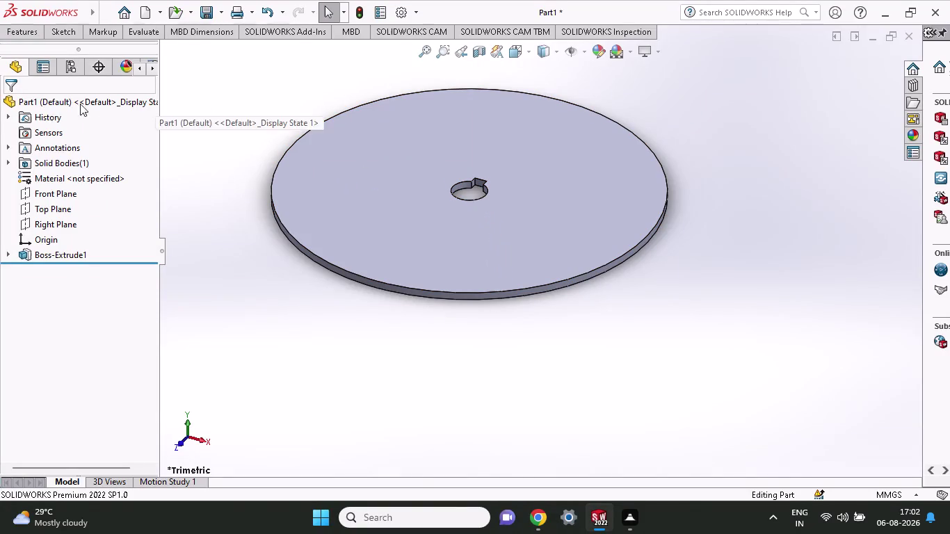
Start a new sketch on the Top Plane.
right_click(44, 213)
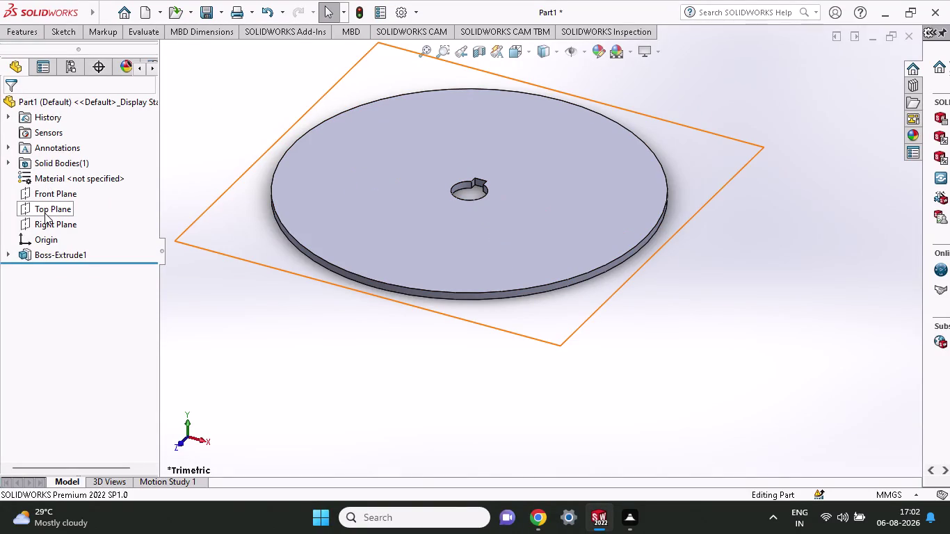
click(54, 197)
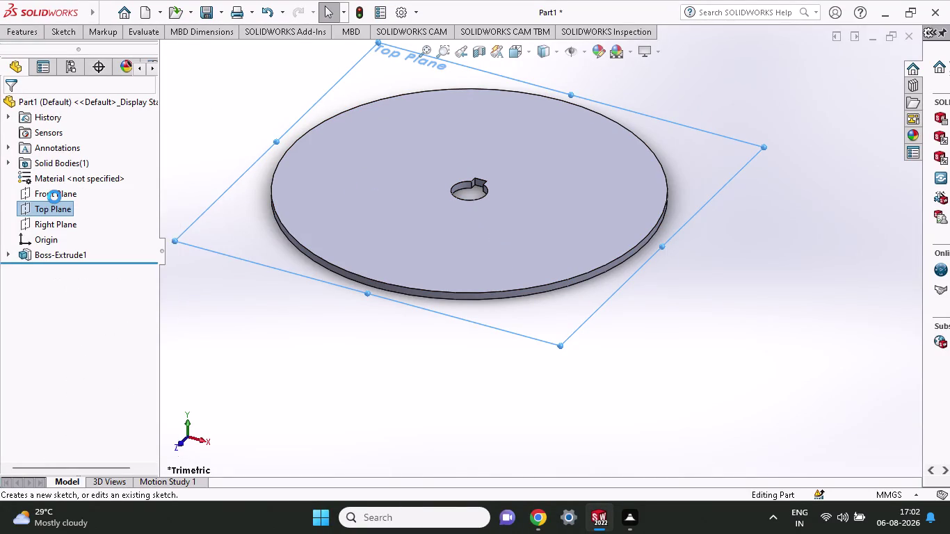
click(60, 32)
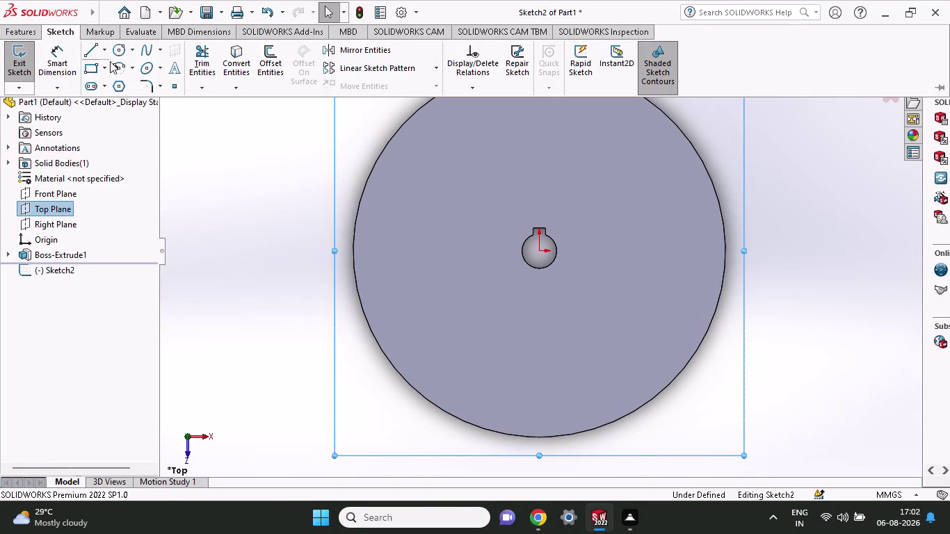
Draw a circle centred on the disc's origin and select it for dimensioning.
click(114, 56)
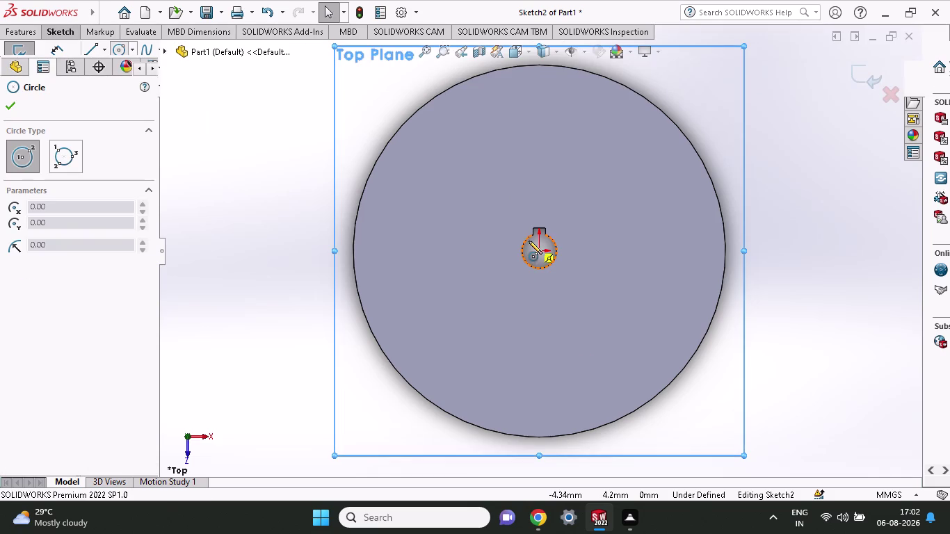
click(539, 250)
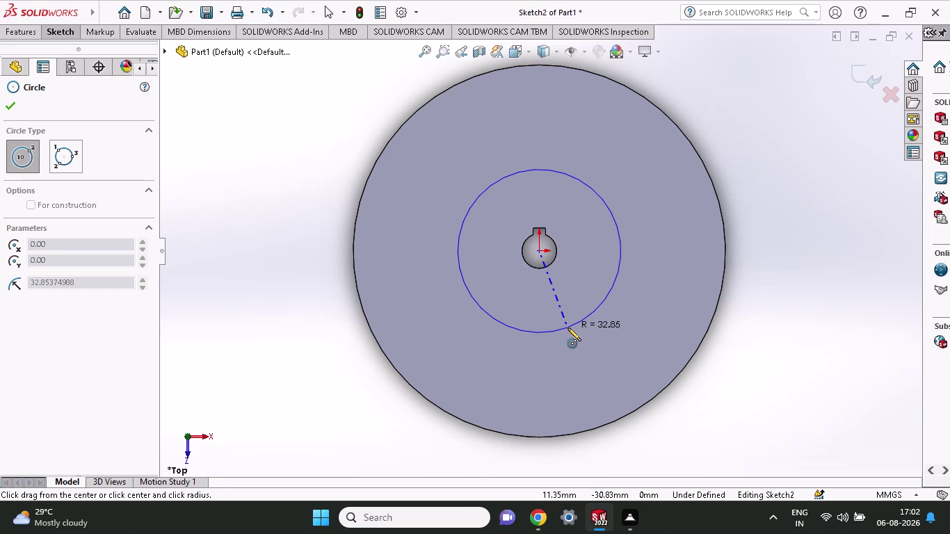
click(568, 327)
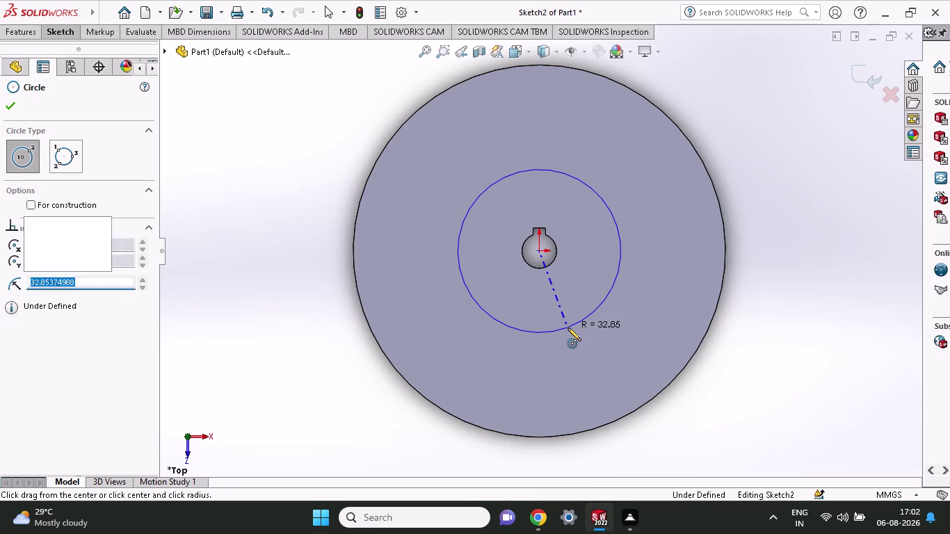
click(48, 31)
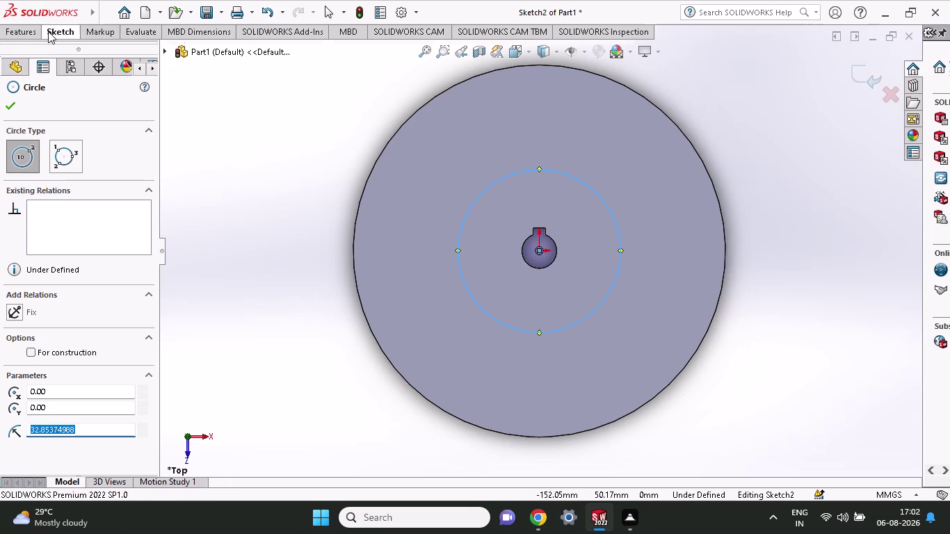
click(51, 51)
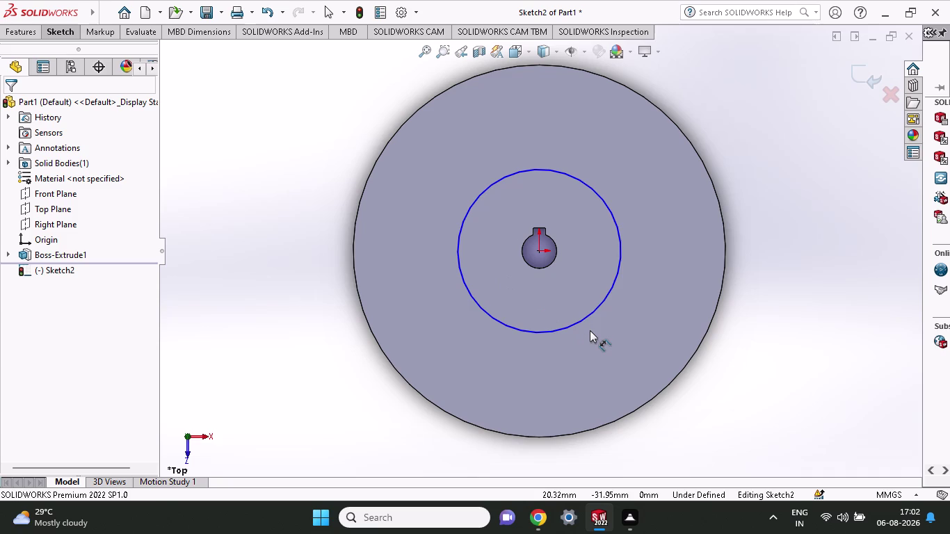
click(589, 315)
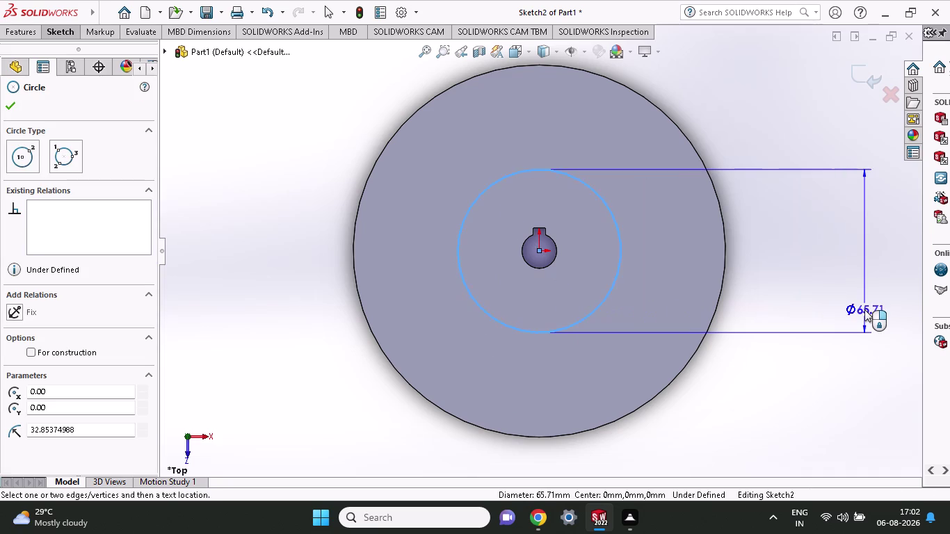
Place the circle's diameter dimension and enter 19+19 to make it 38 mm.
click(864, 310)
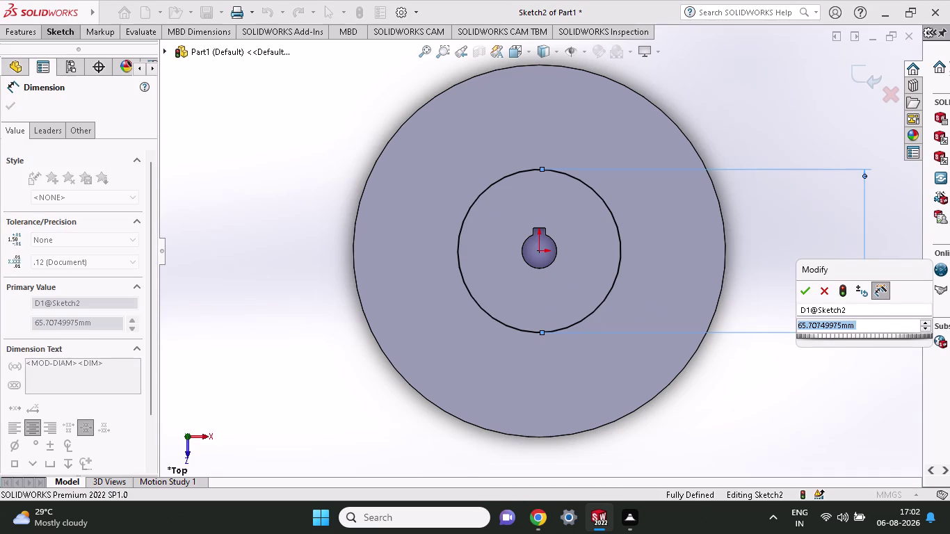
key(1)
text(9+19)
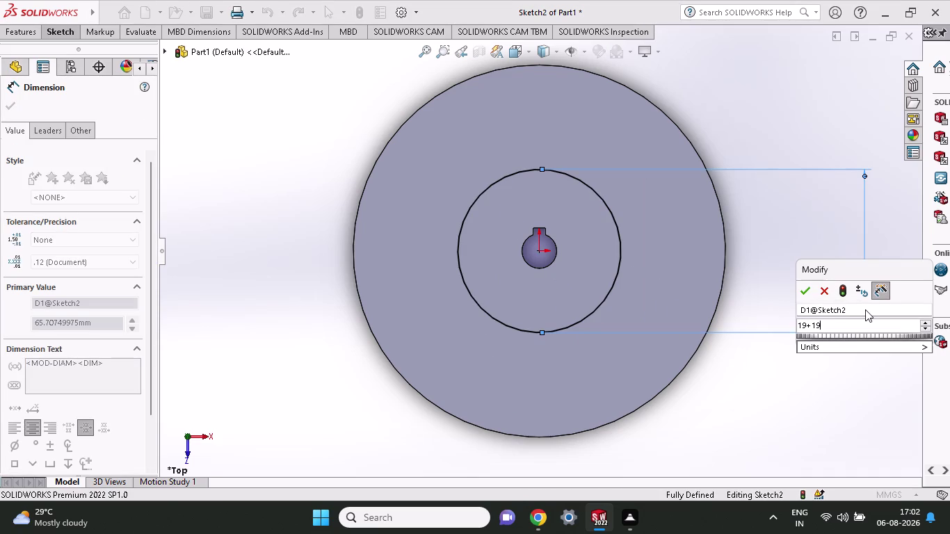
key(Return)
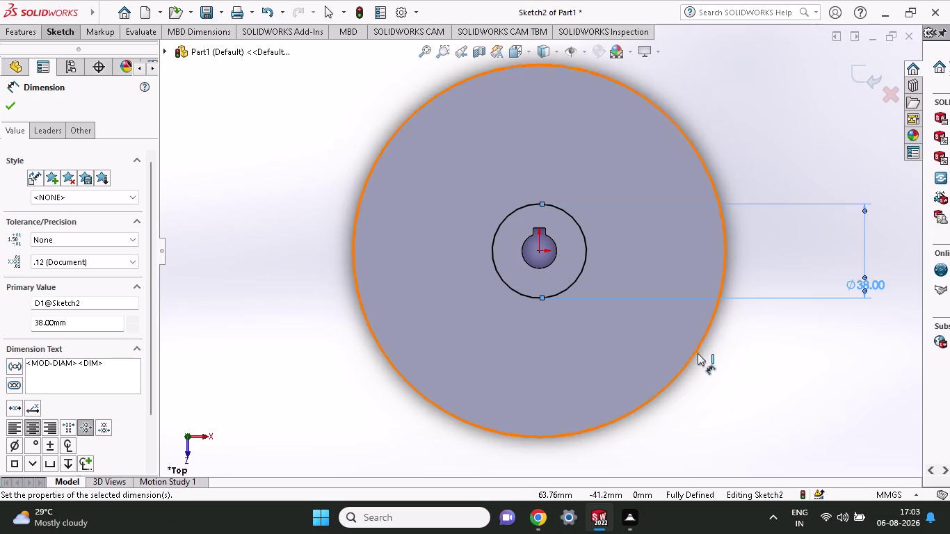
Dimension the disc's outer edge to check its 150 mm diameter, then cancel.
scroll(up, 3)
scroll(up, 3)
scroll(down, 3)
scroll(down, 3)
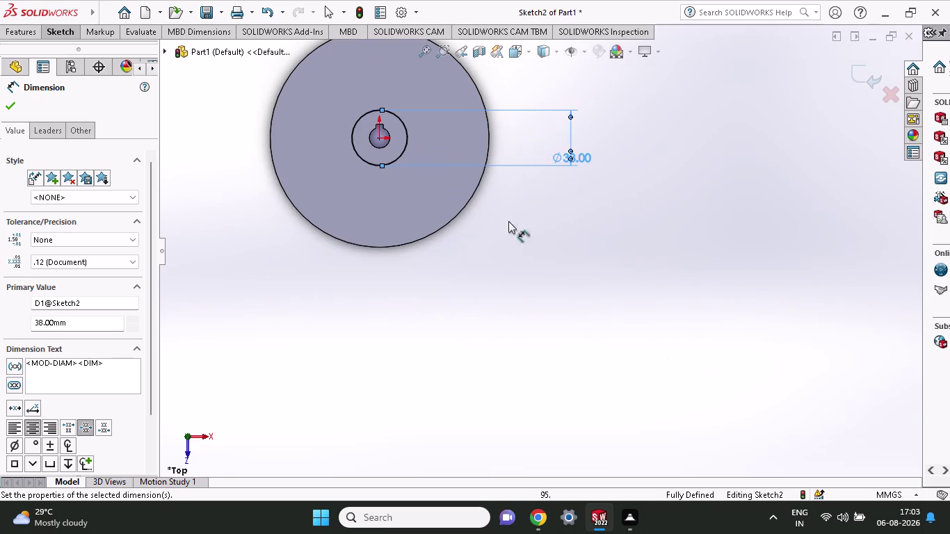
click(455, 214)
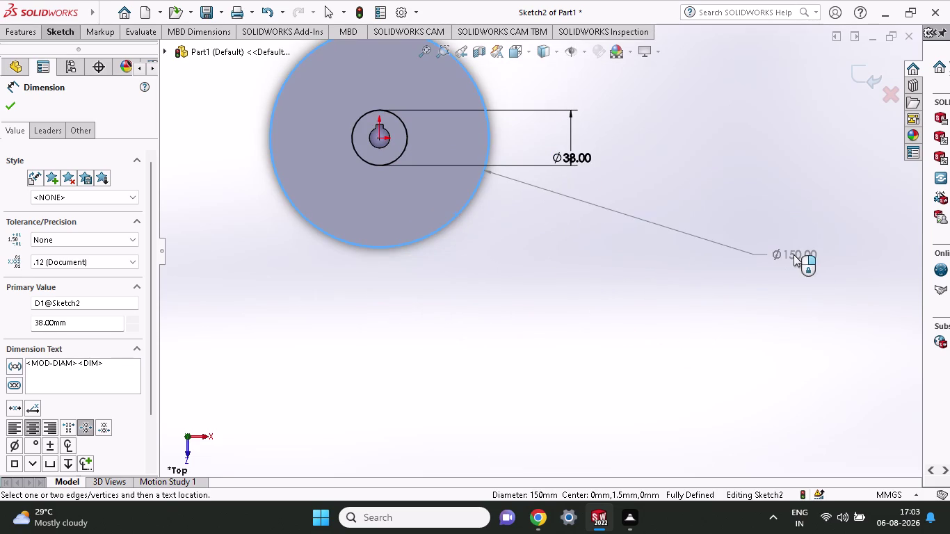
click(780, 261)
click(752, 368)
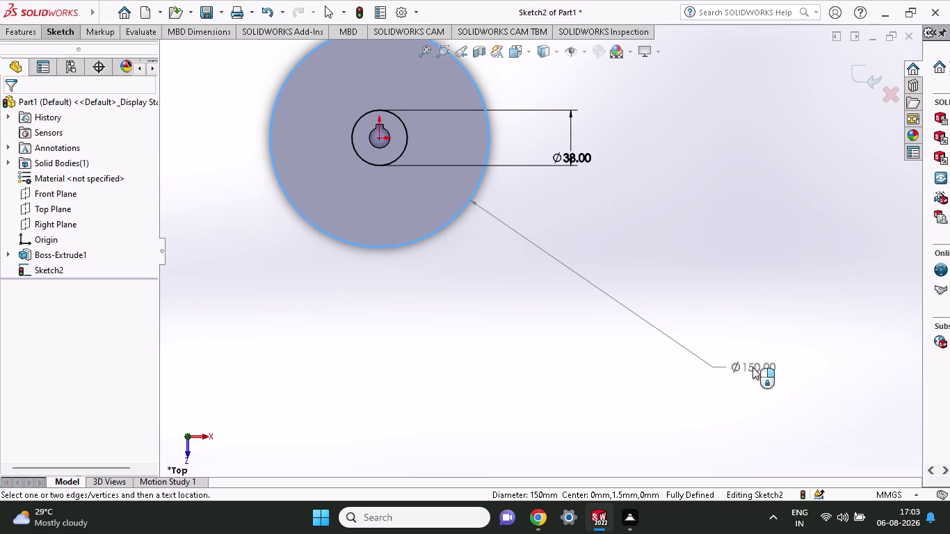
click(754, 371)
right_click(762, 334)
double_click(766, 343)
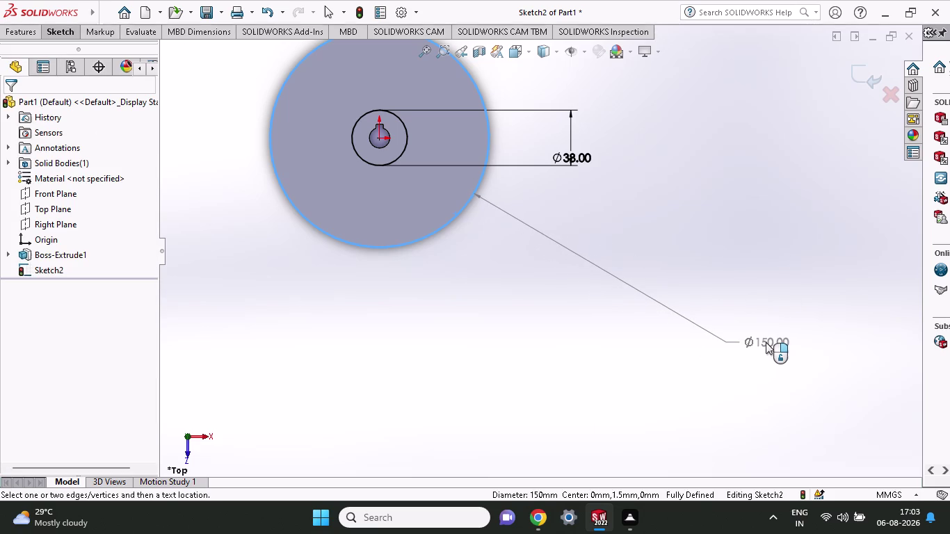
click(766, 342)
right_click(752, 247)
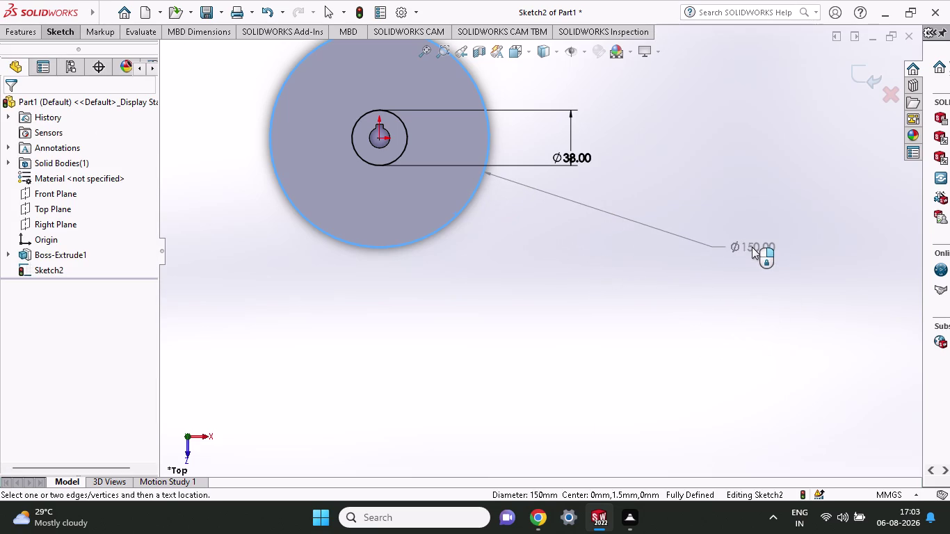
key(Escape)
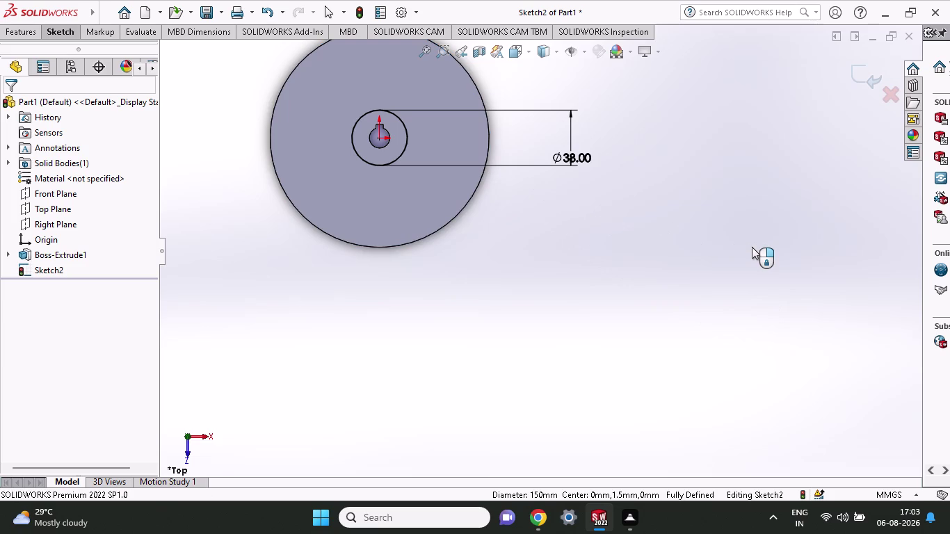
Undo the 38 mm circle sketch and the extrusion until Sketch1 is open for editing.
key(ctrl+z)
key(ctrl+z)
key(ctrl+z)
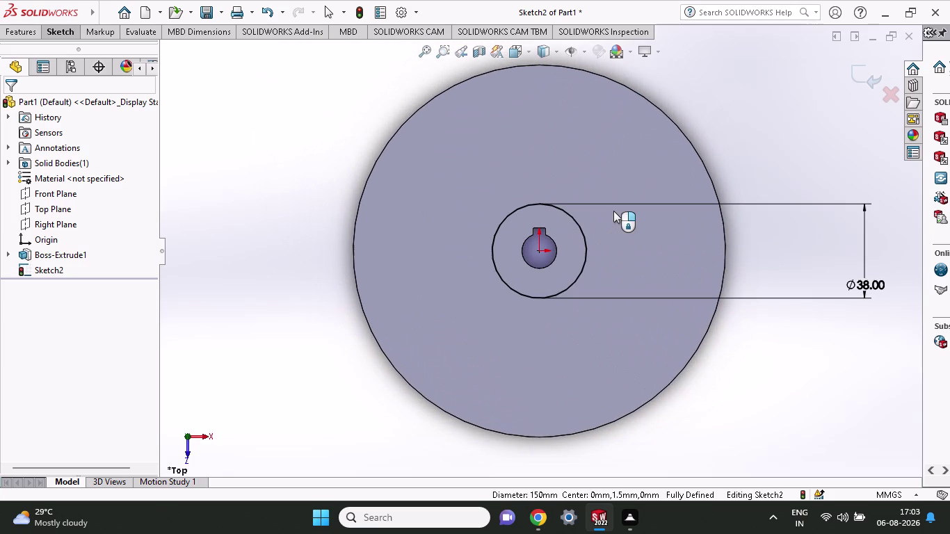
key(ctrl+z)
key(ctrl+z)
key(ctrl+z)
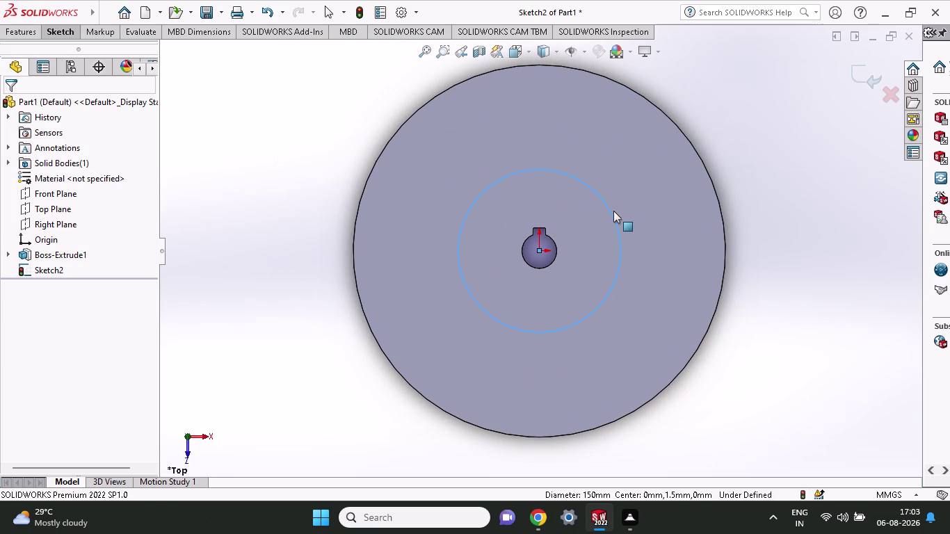
key(ctrl+z)
key(ctrl+z)
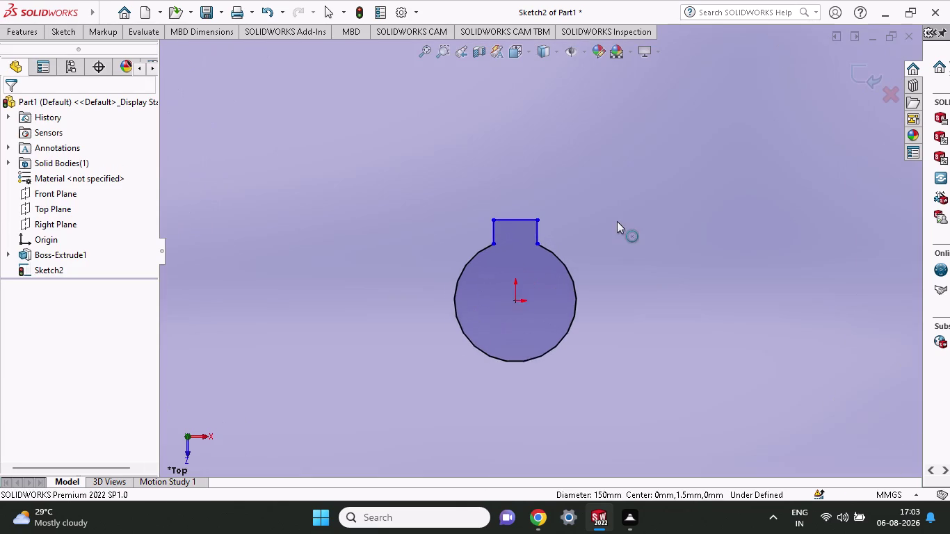
key(ctrl+z)
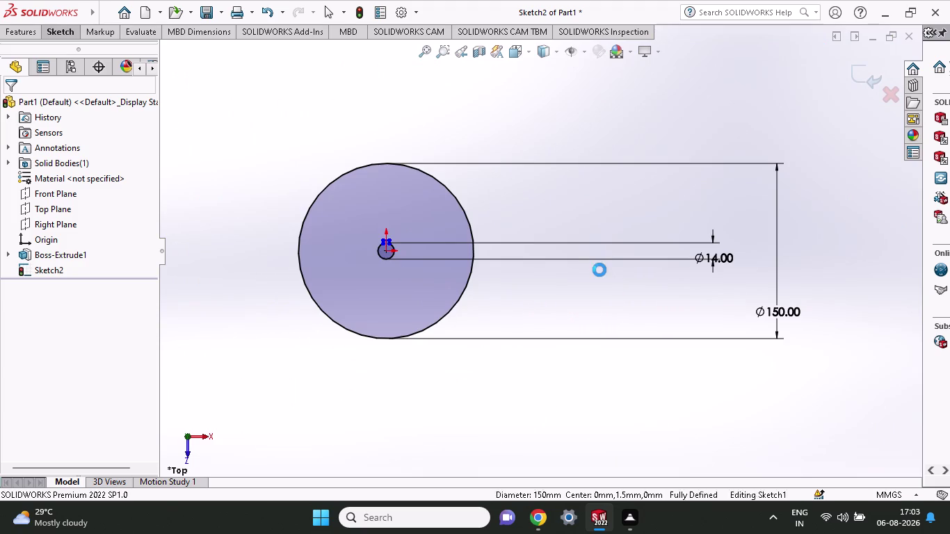
click(768, 307)
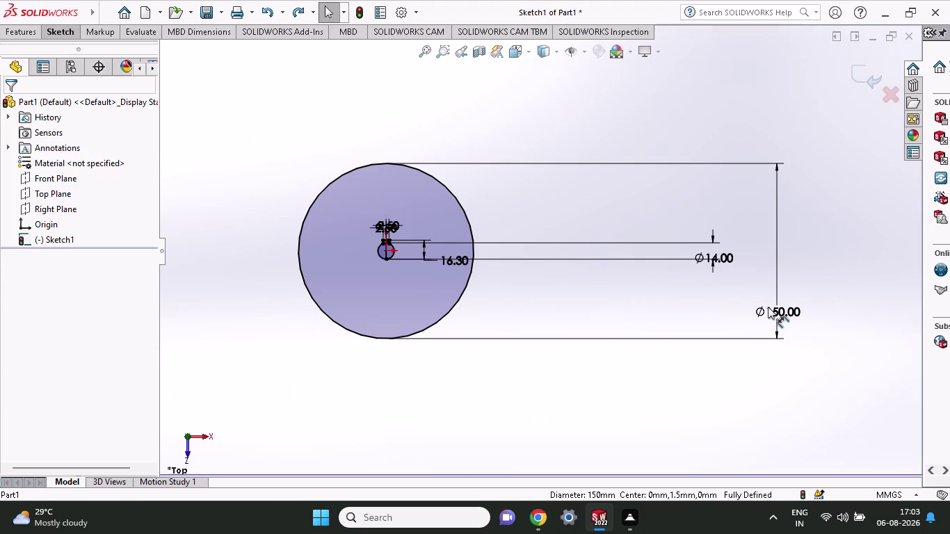
Change the disc sketch's Ø150 outer dimension to 75 mm.
double_click(770, 312)
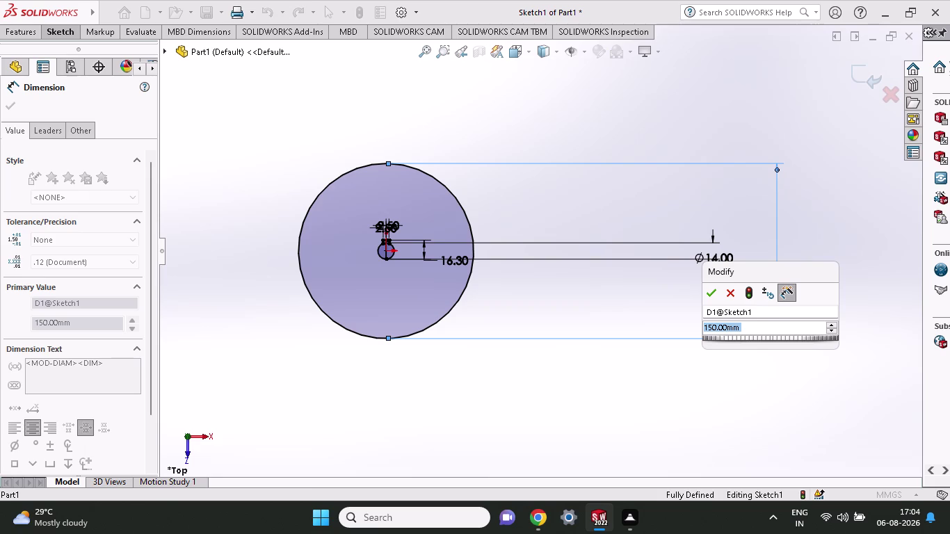
key(7)
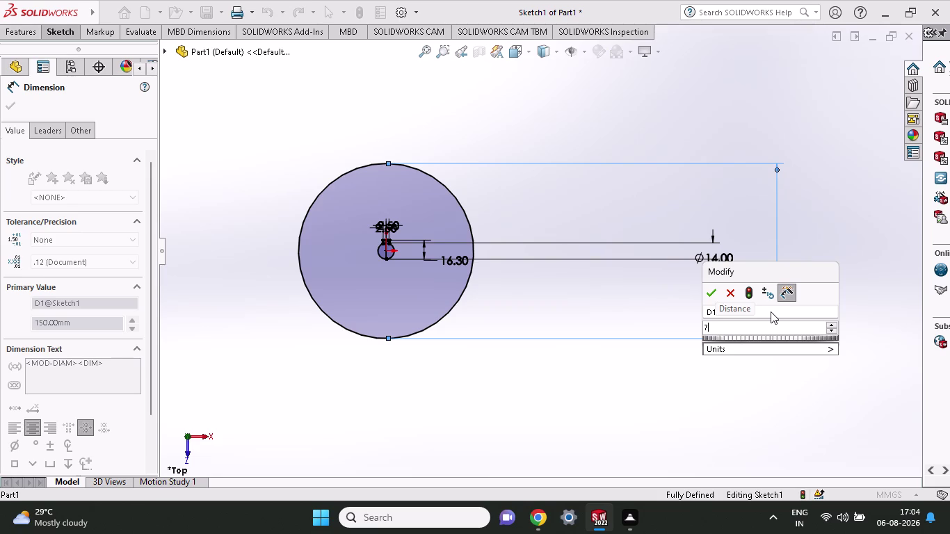
key(5)
key(Return)
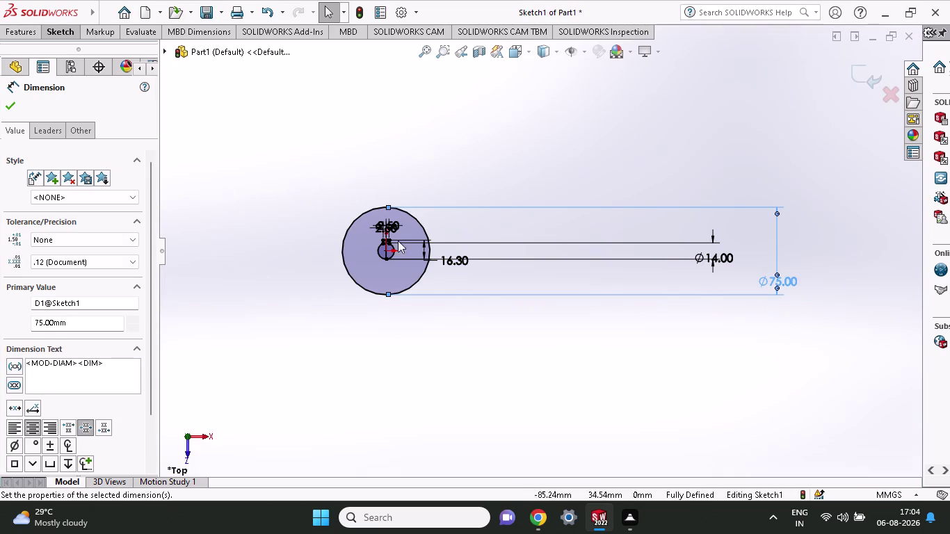
scroll(down, 3)
scroll(down, 3)
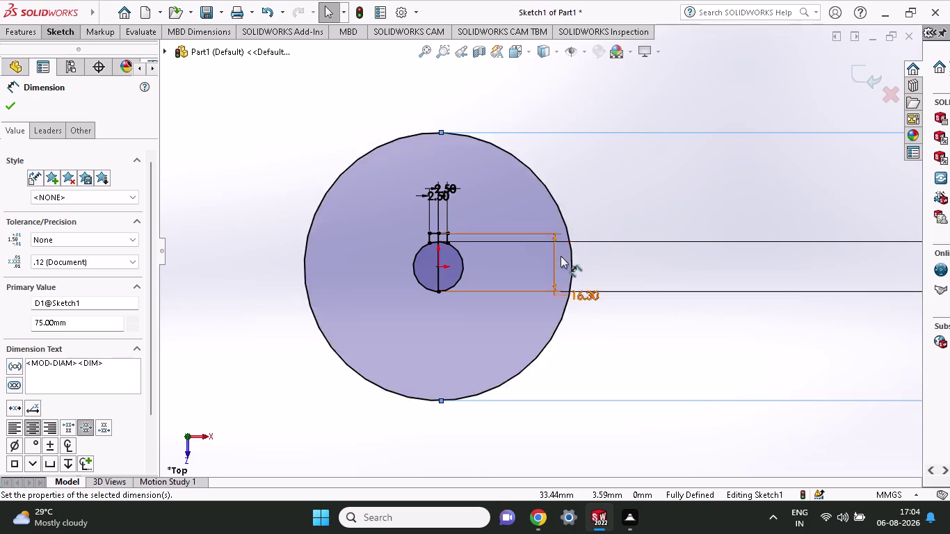
click(26, 38)
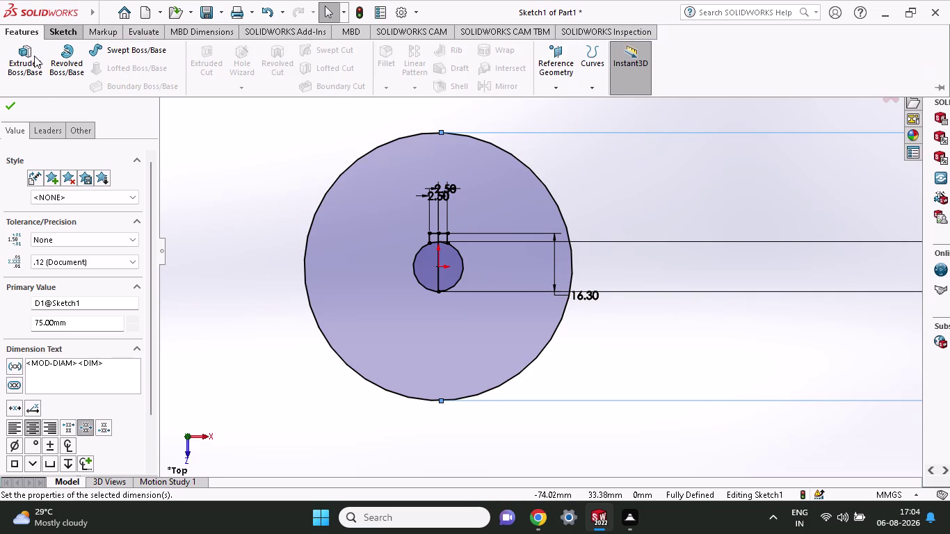
click(34, 56)
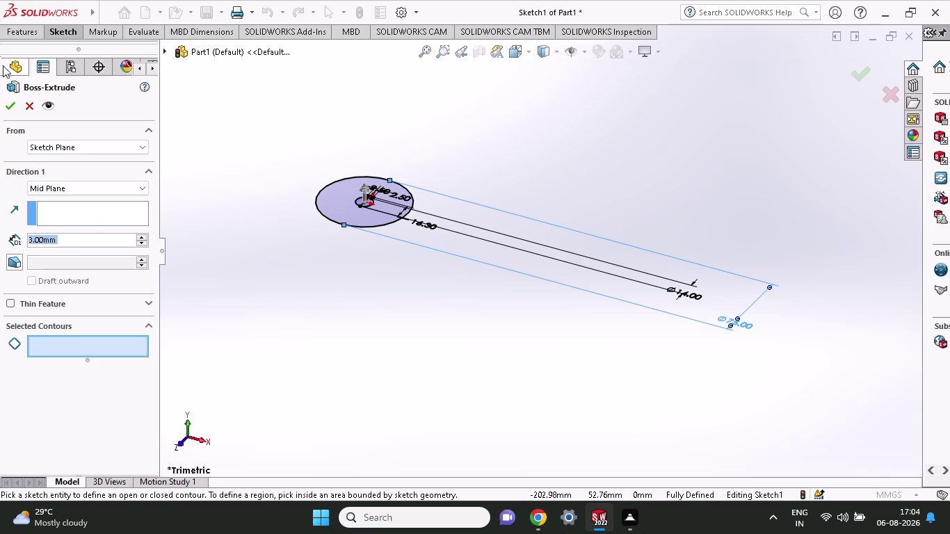
click(10, 101)
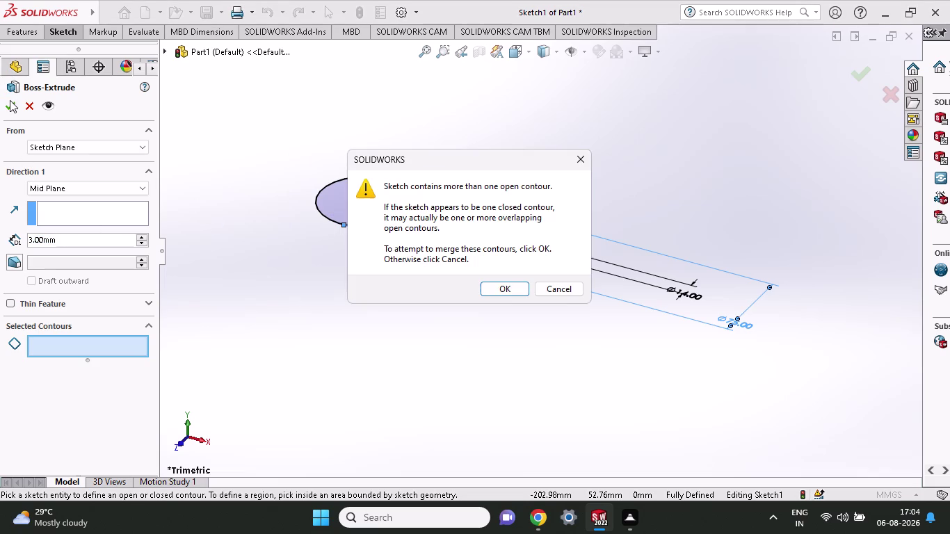
click(500, 285)
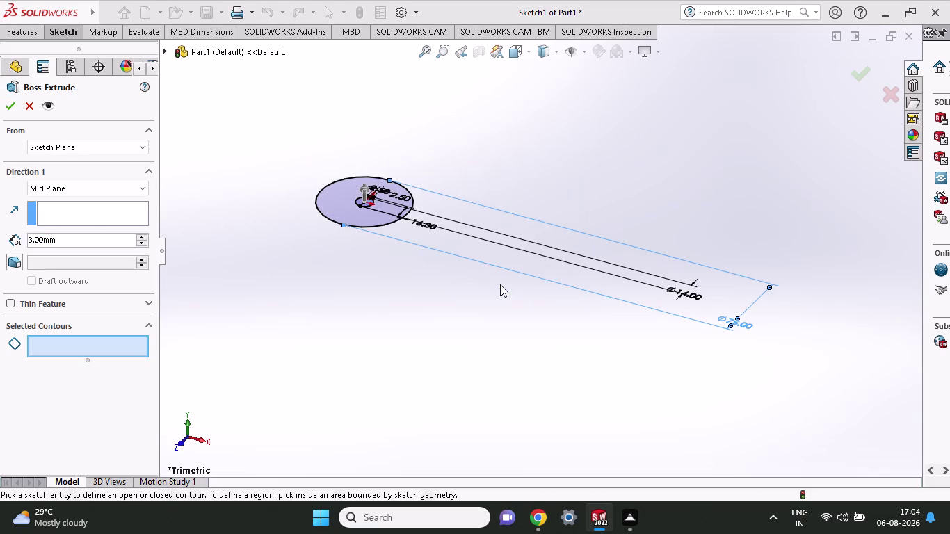
click(542, 253)
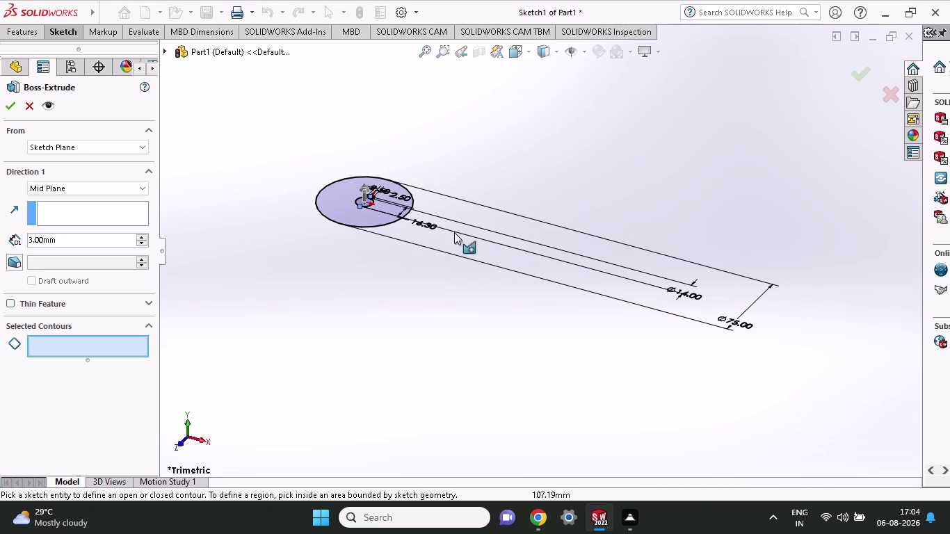
scroll(down, 3)
scroll(down, 3)
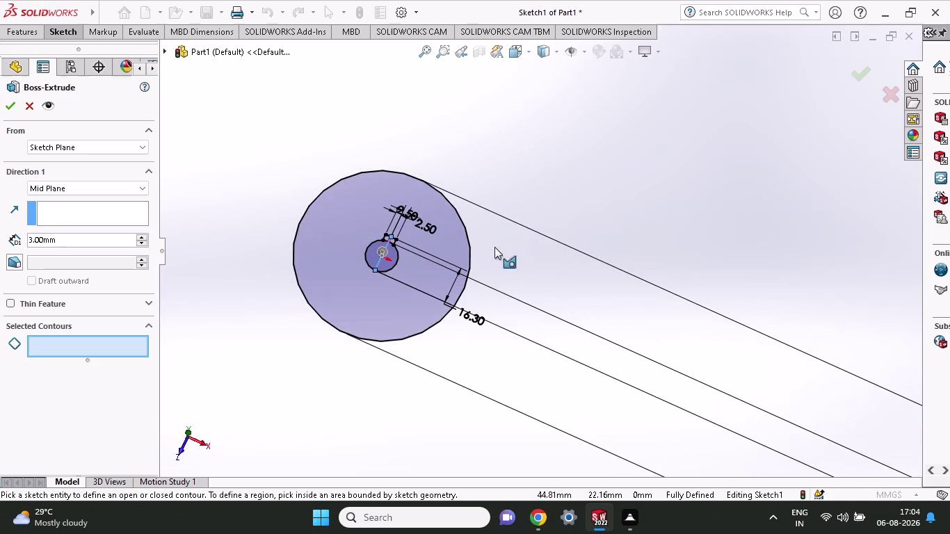
click(374, 207)
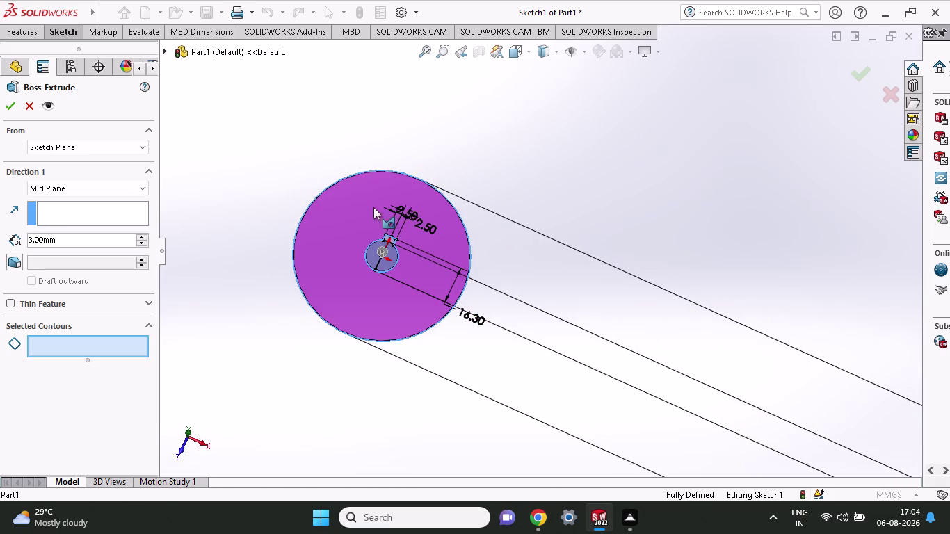
click(15, 108)
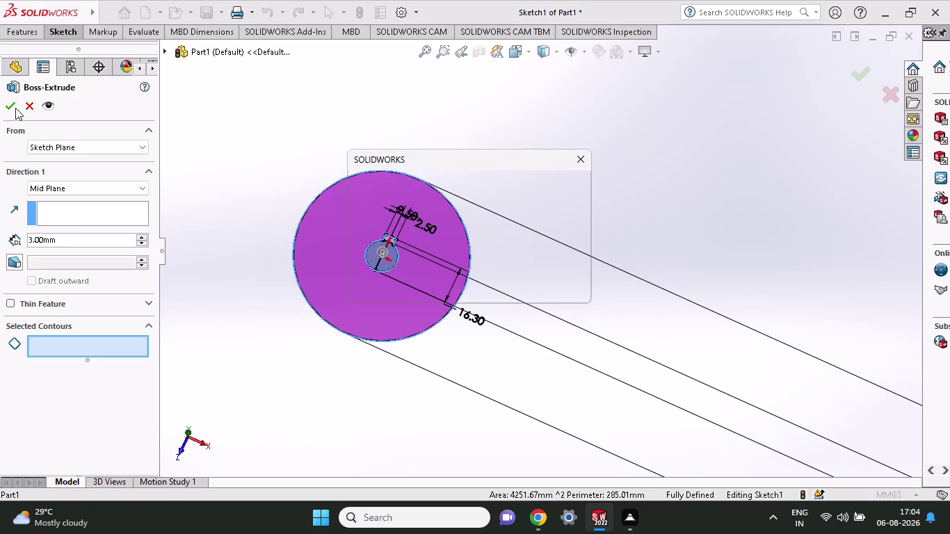
click(508, 279)
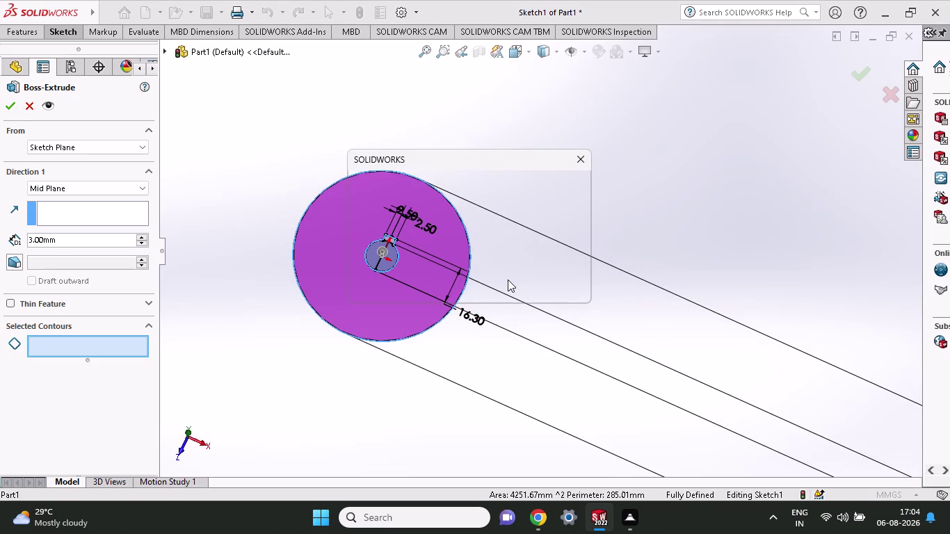
click(507, 285)
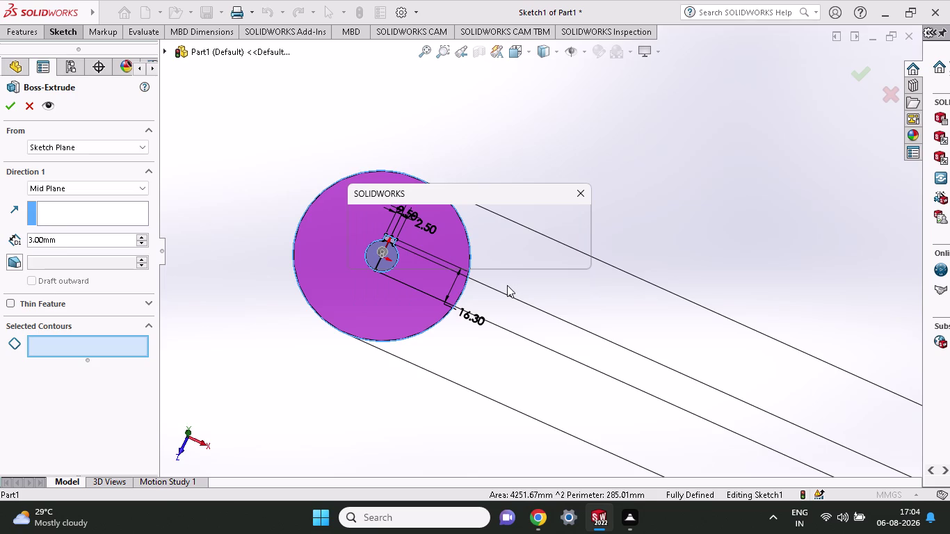
click(557, 255)
key(1)
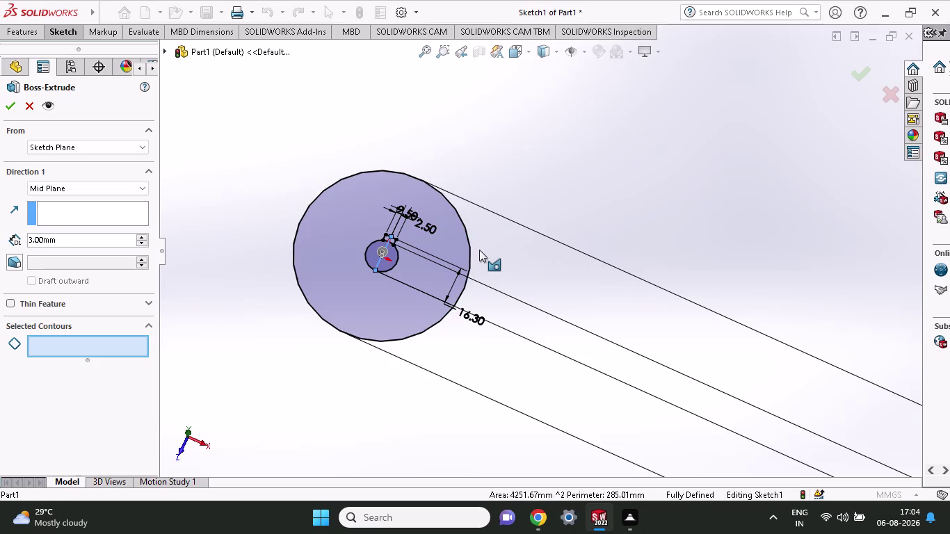
key(Escape)
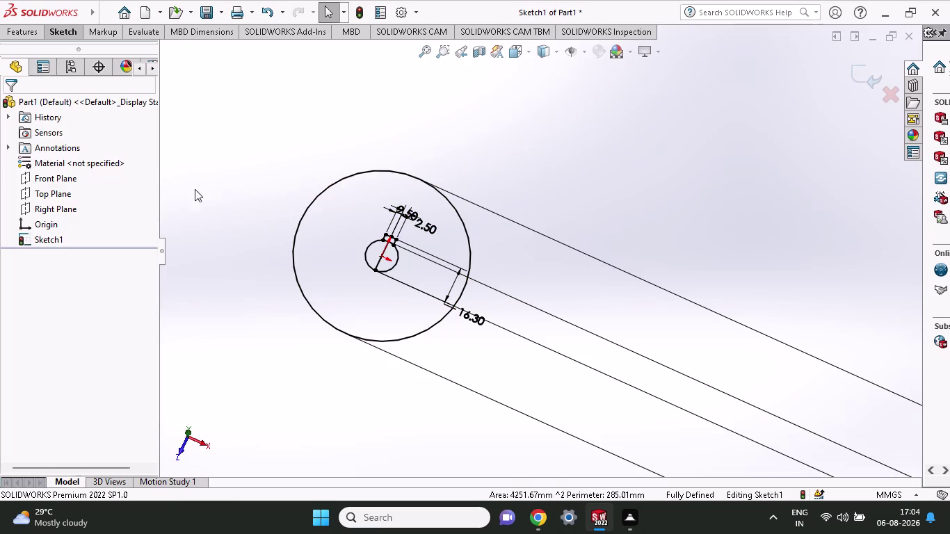
Extrude the ring between the keyed hole and outer circle 3 mm, mid-plane.
click(32, 33)
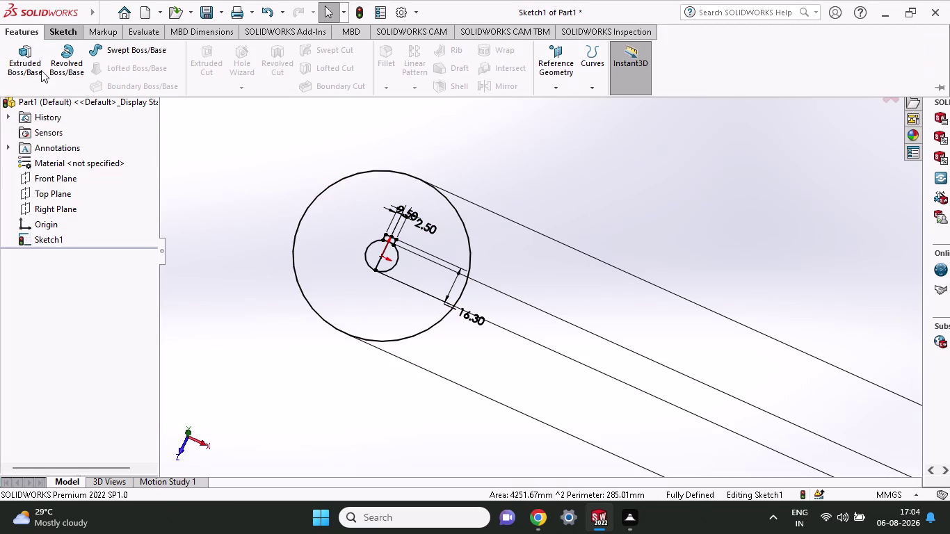
click(36, 67)
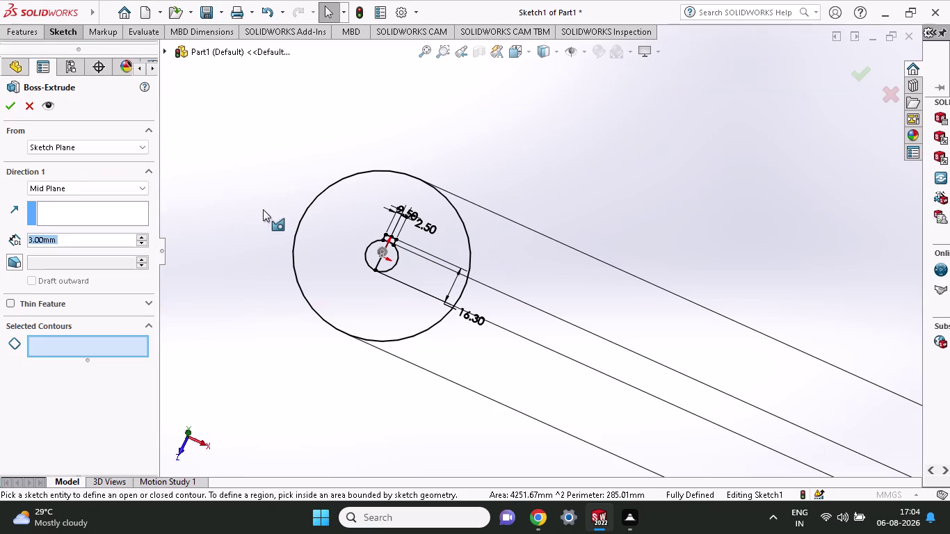
click(323, 233)
click(368, 280)
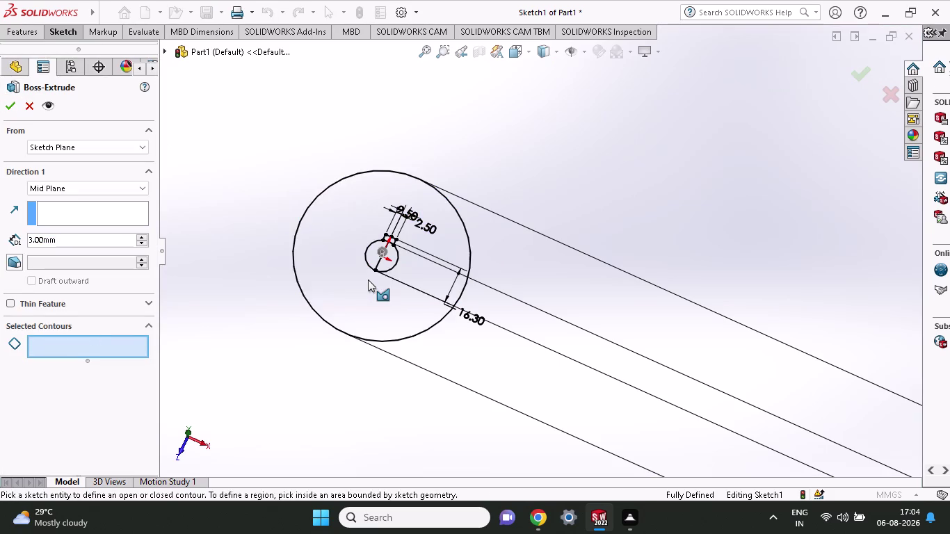
click(368, 279)
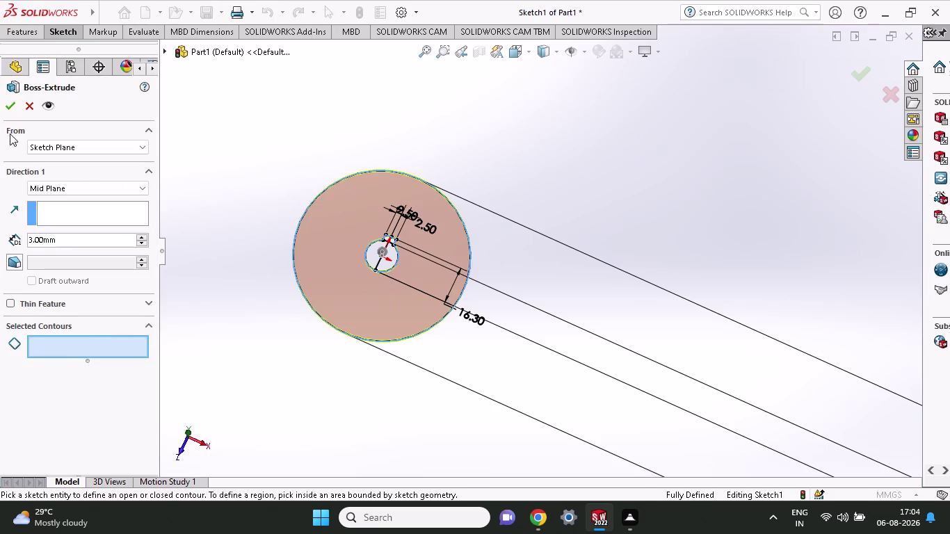
click(16, 110)
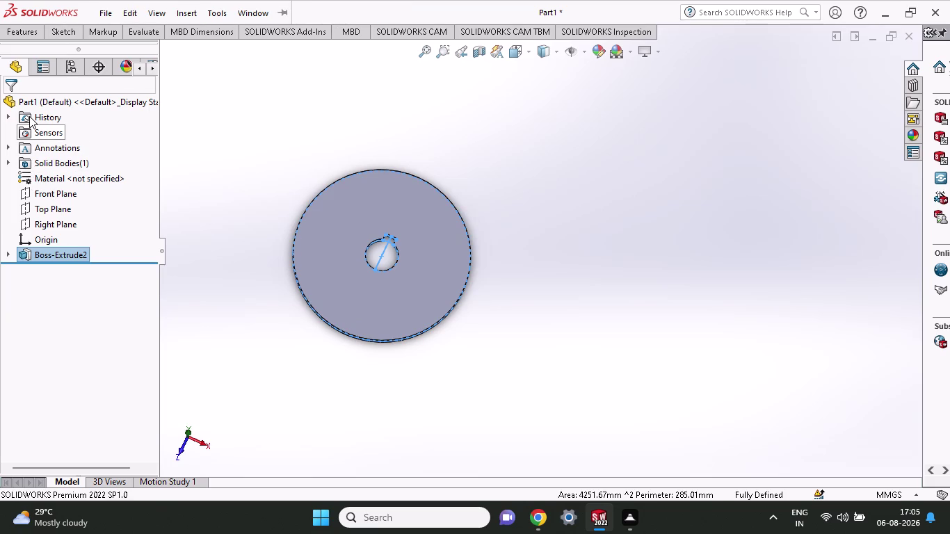
right_click(38, 203)
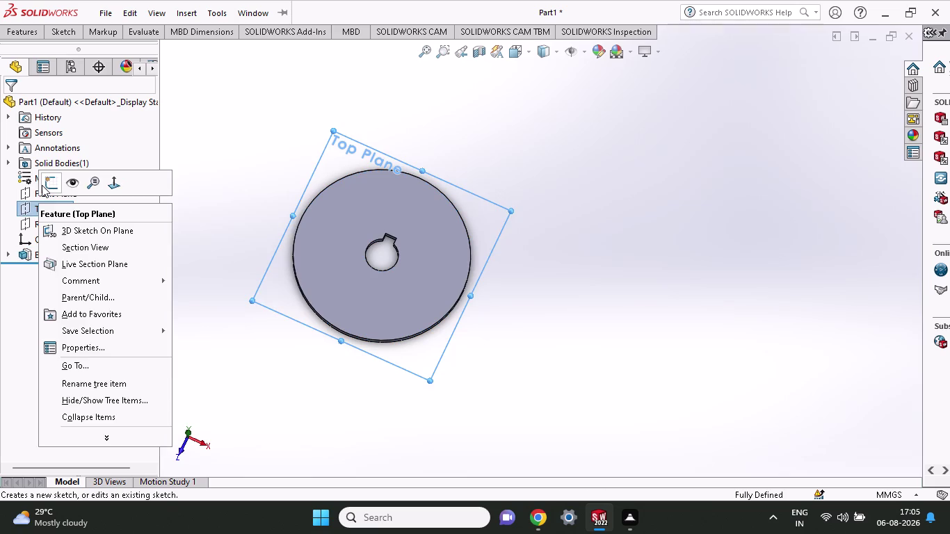
Start a Top Plane sketch and draw a circle centred on the origin.
click(42, 185)
click(65, 34)
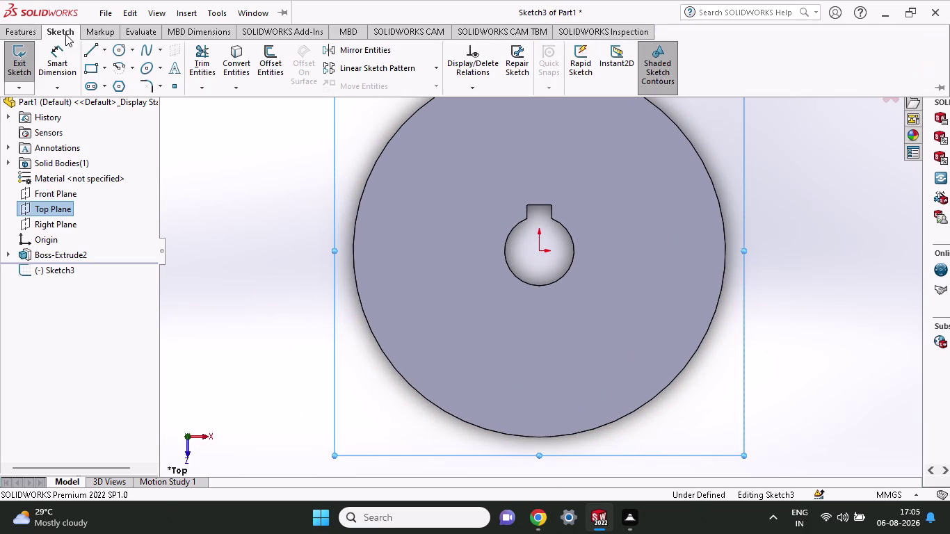
click(115, 57)
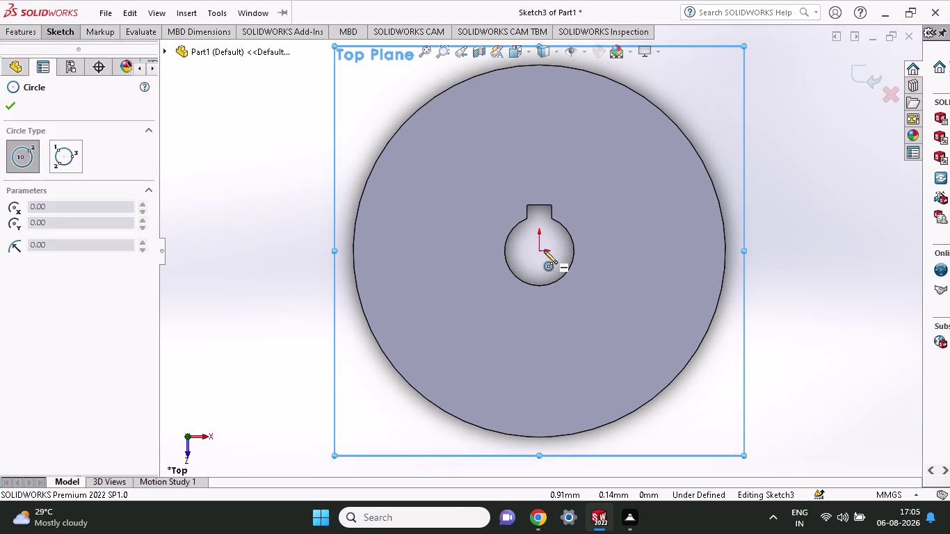
click(538, 251)
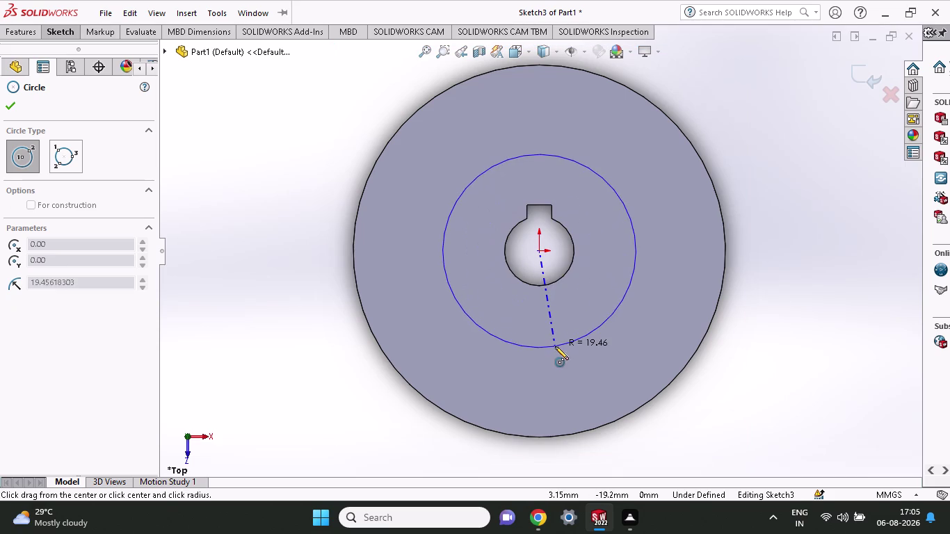
click(555, 346)
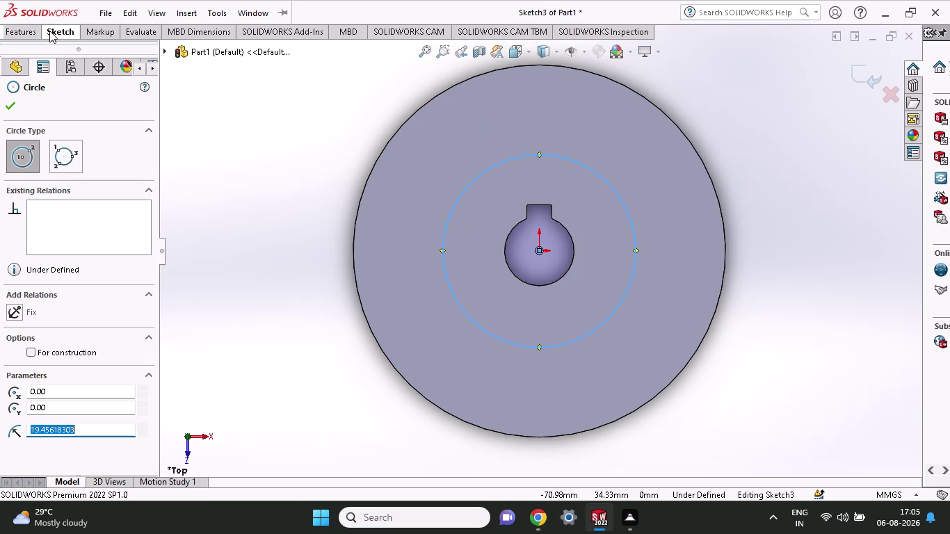
click(49, 30)
Place a Smart Dimension diameter on the new circle beside the disc.
click(60, 64)
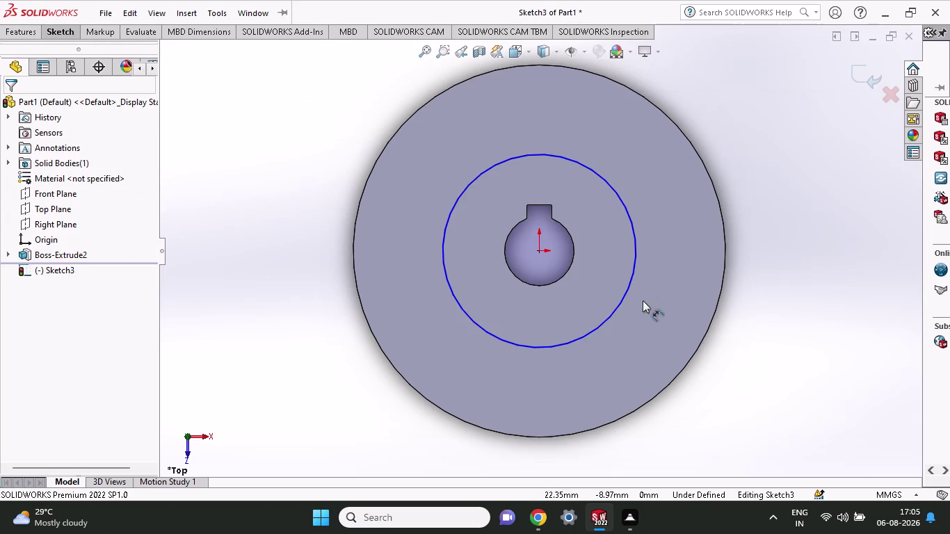
click(615, 305)
click(842, 303)
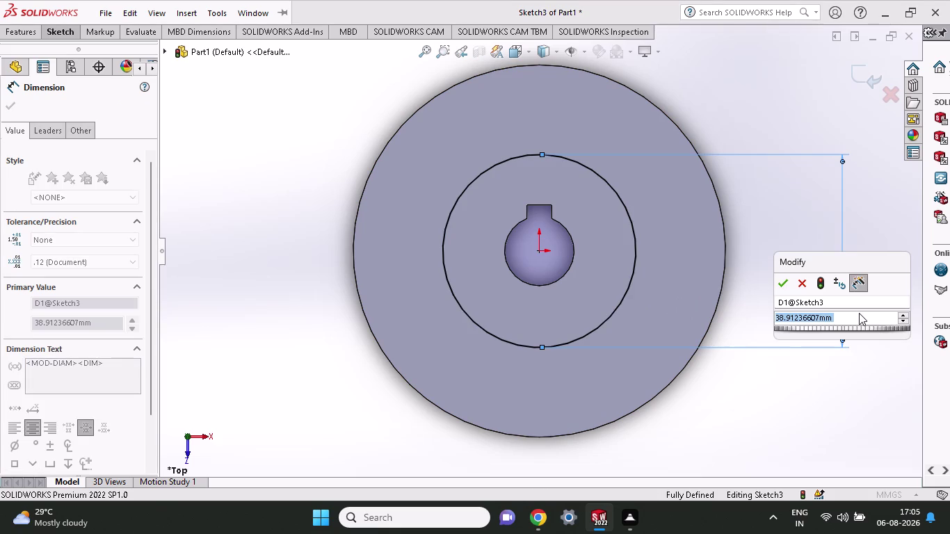
Enter 38 mm as the circle's diameter and close the Dimension panel.
text(3)
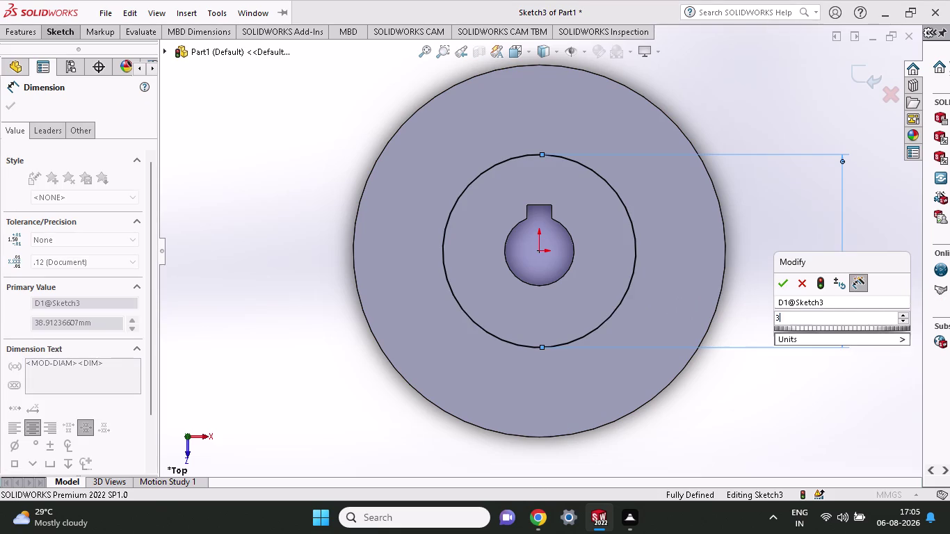
text(8)
key(Return)
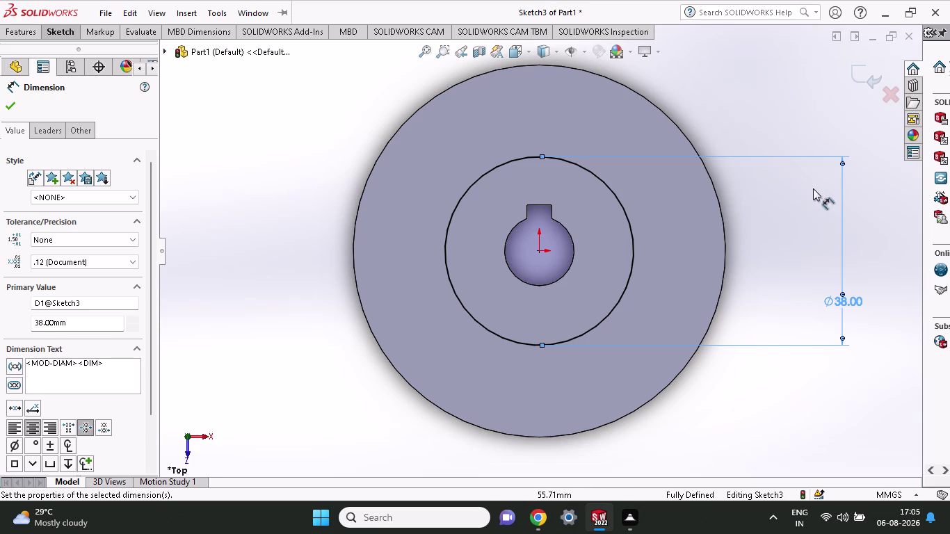
key(Escape)
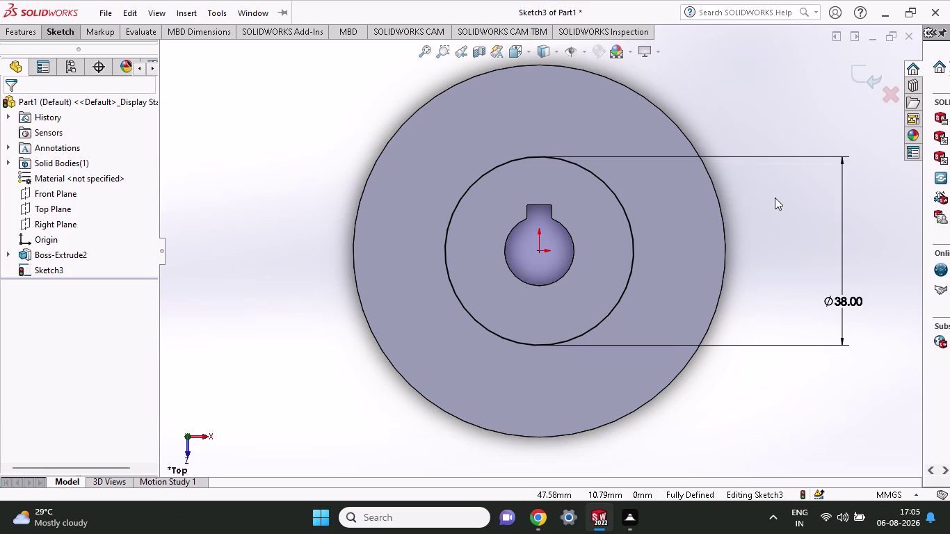